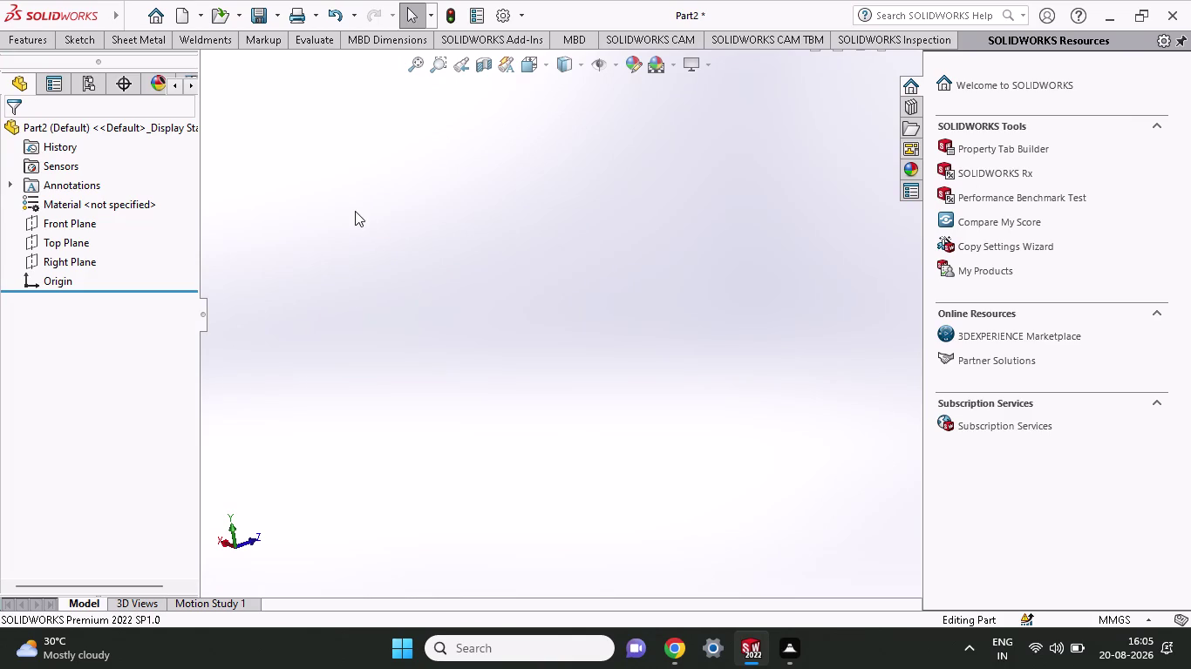
Open a sketch on the Top Plane with the Center Rectangle tool selected.
click(70, 233)
click(79, 211)
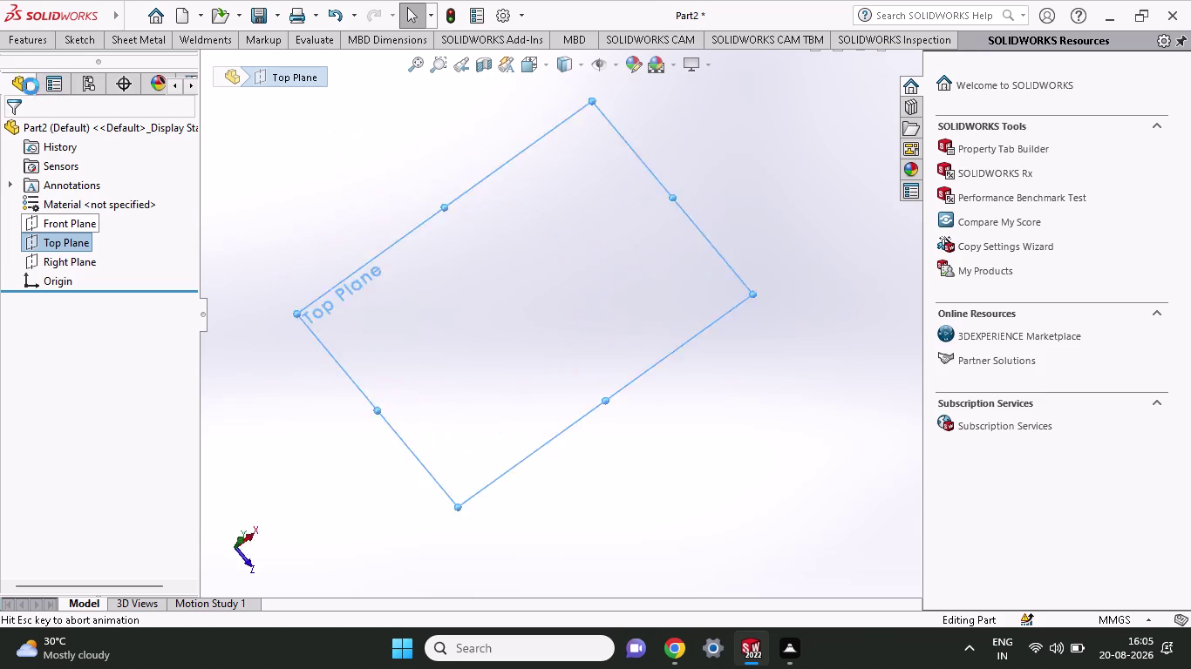
click(67, 43)
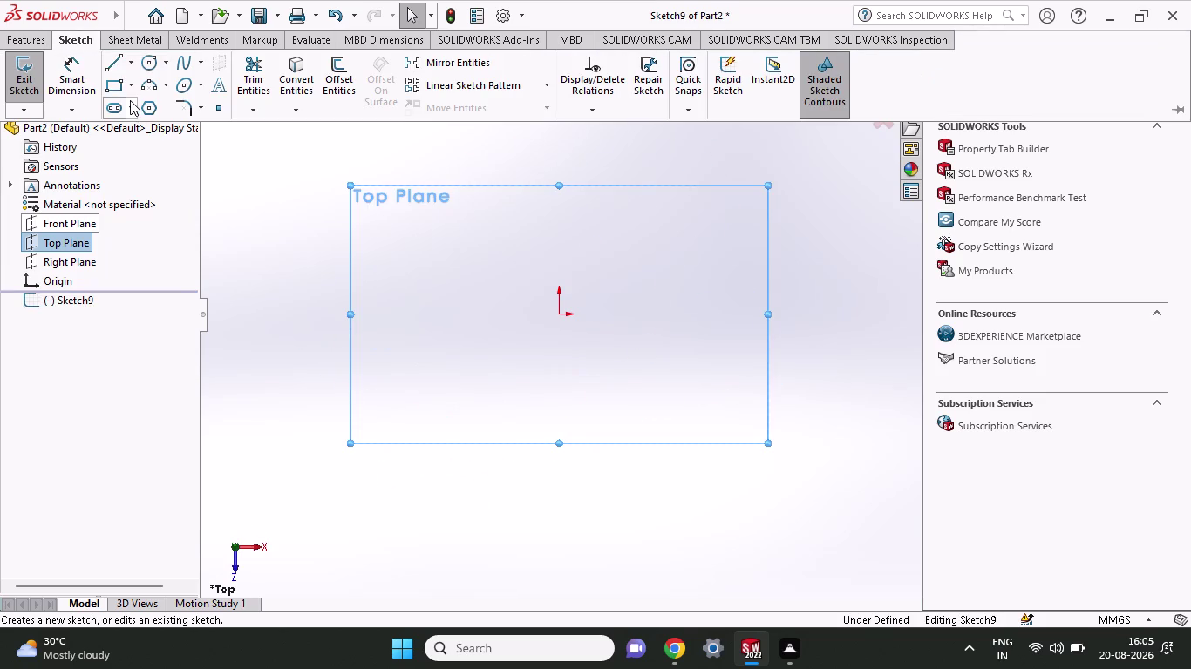
click(131, 93)
click(131, 126)
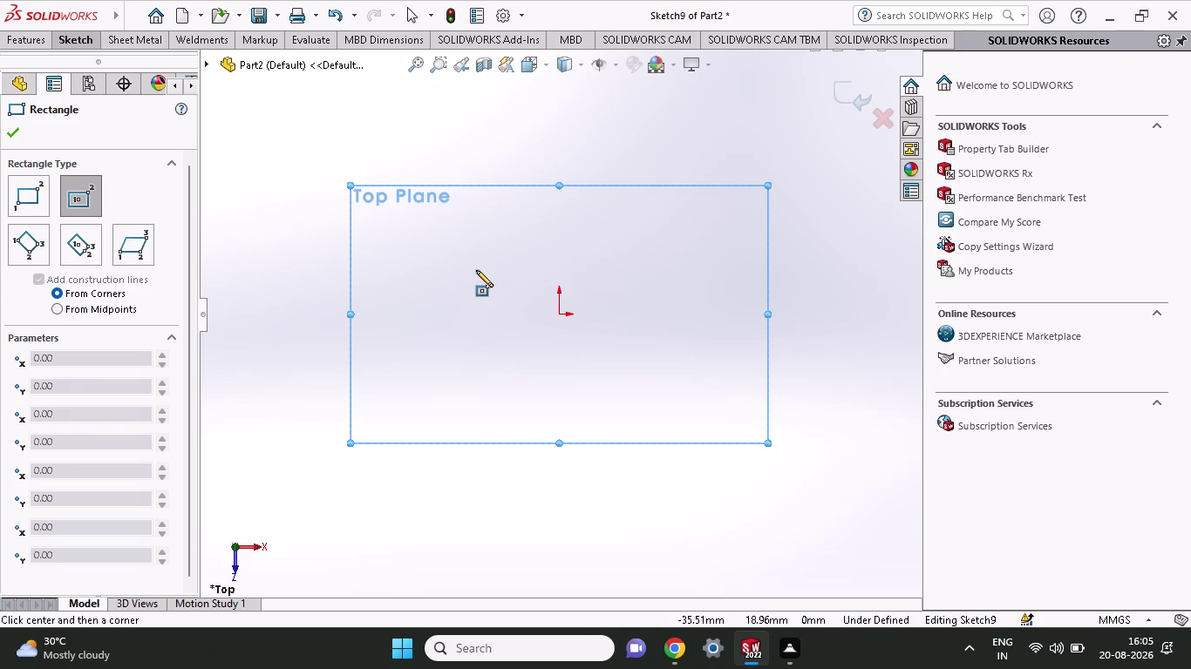
Draw a tall center rectangle centred on the origin, corner to the upper right.
click(556, 314)
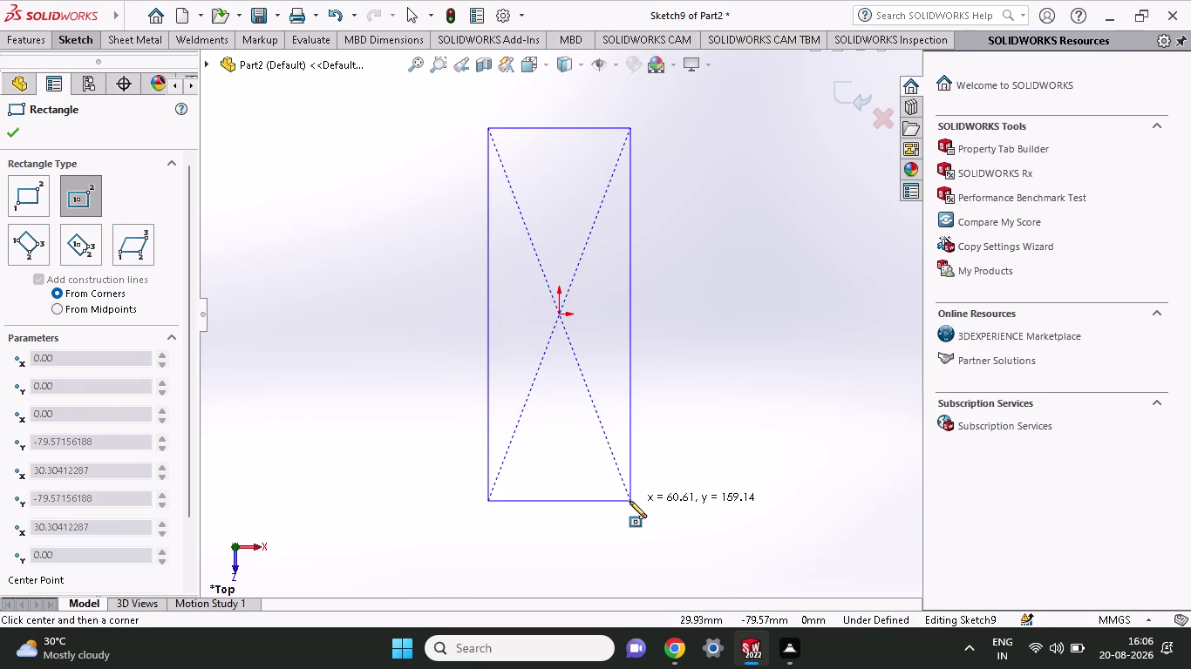
click(636, 179)
click(54, 39)
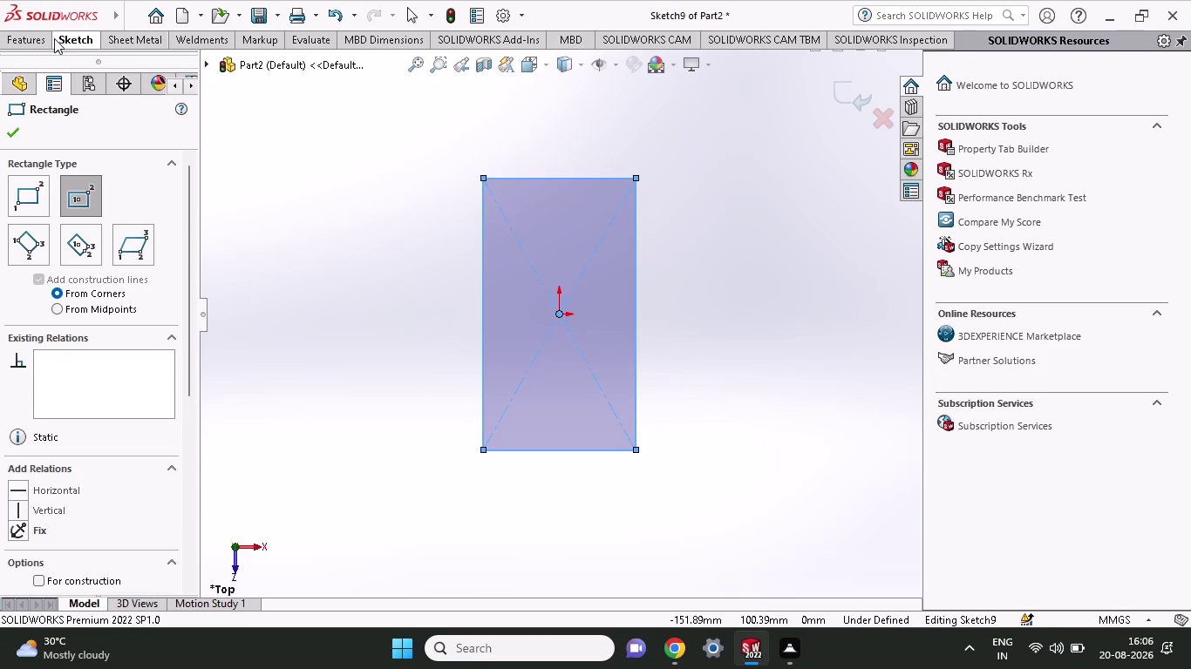
click(66, 64)
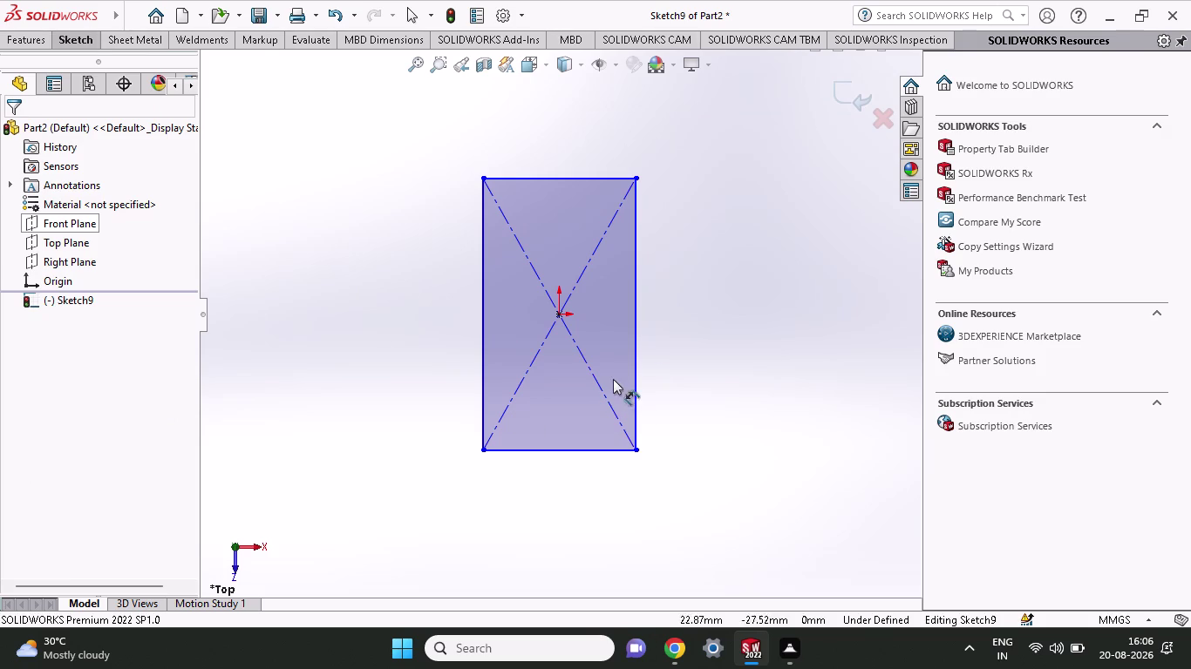
Dimension the rectangle's right edge to a 67.93 mm height.
click(633, 372)
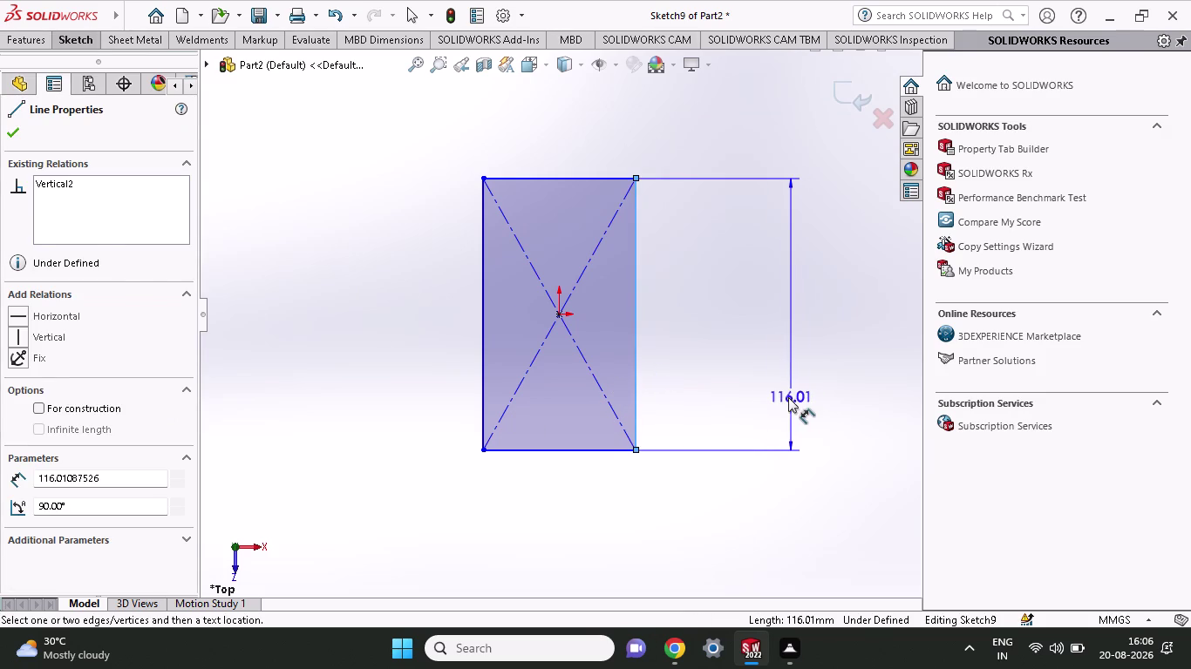
click(788, 397)
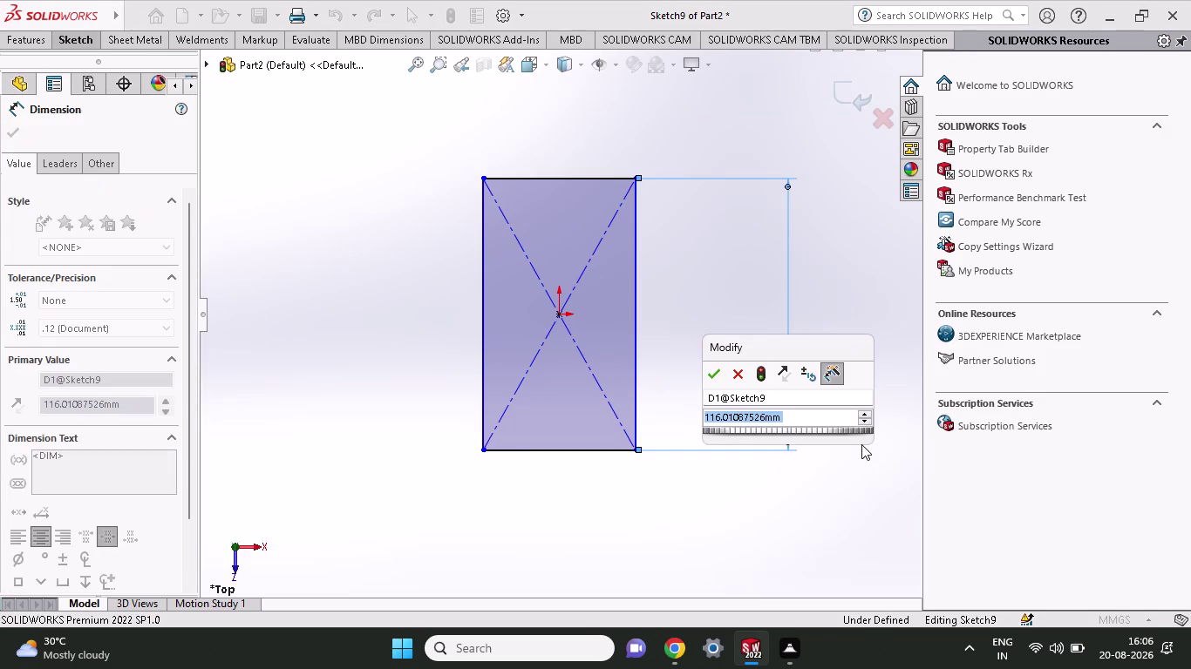
text(67)
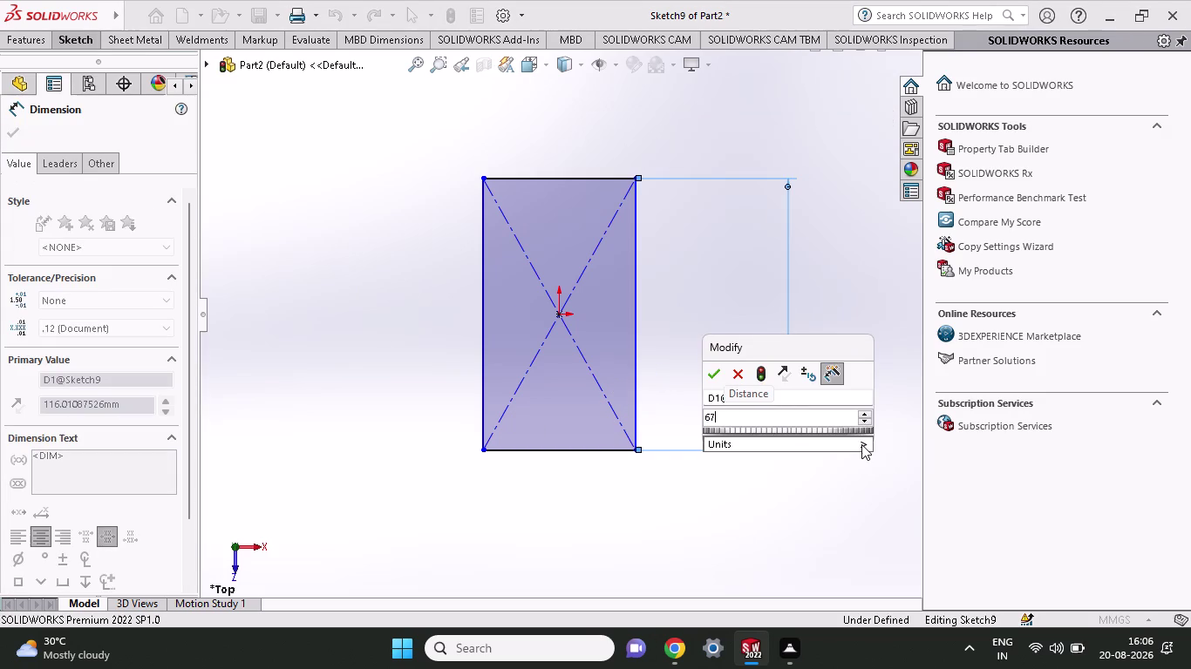
text(.9)
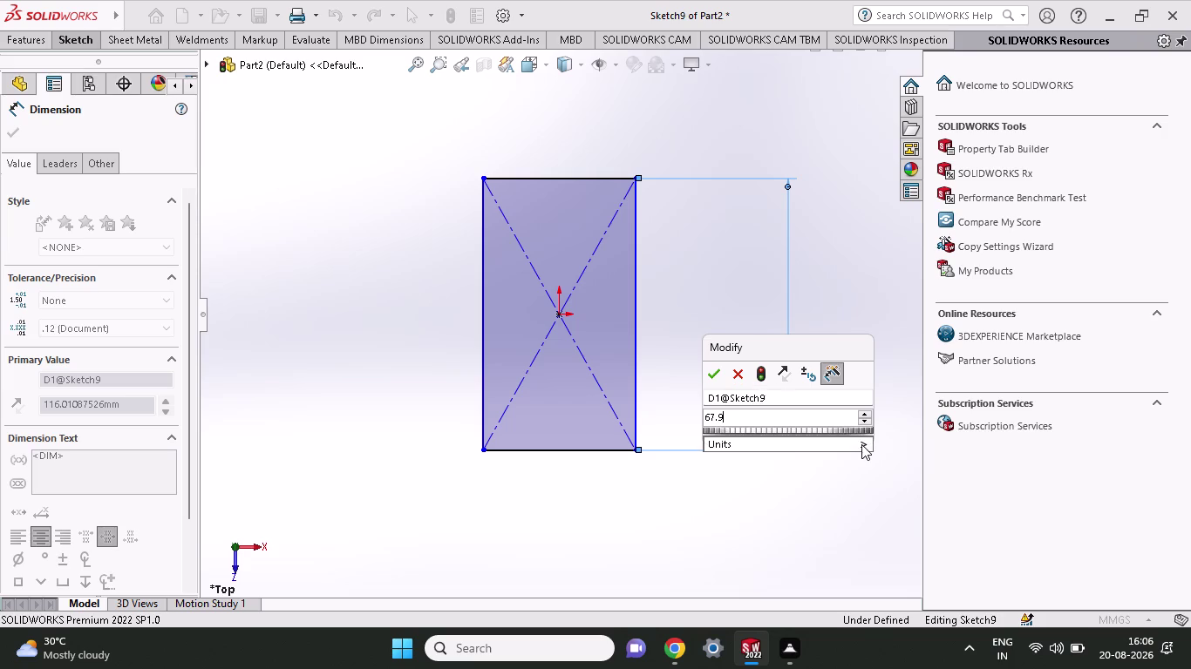
text(3)
key(Return)
Dimension the rectangle's bottom edge to a 23.96 mm width.
click(553, 456)
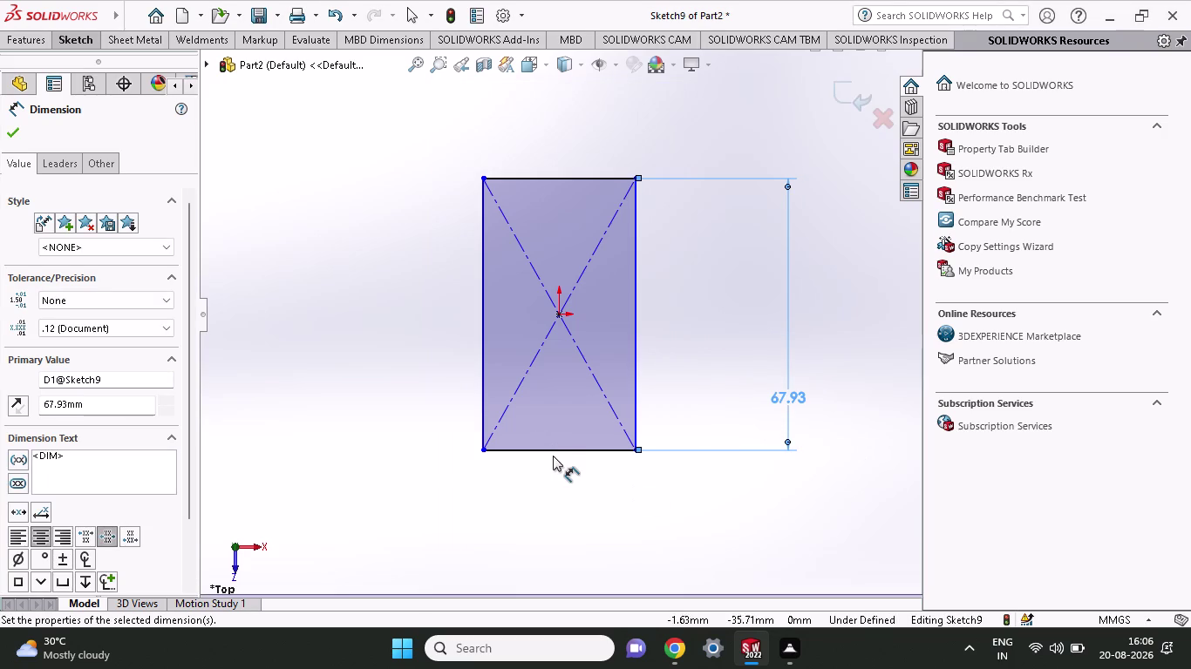
click(555, 453)
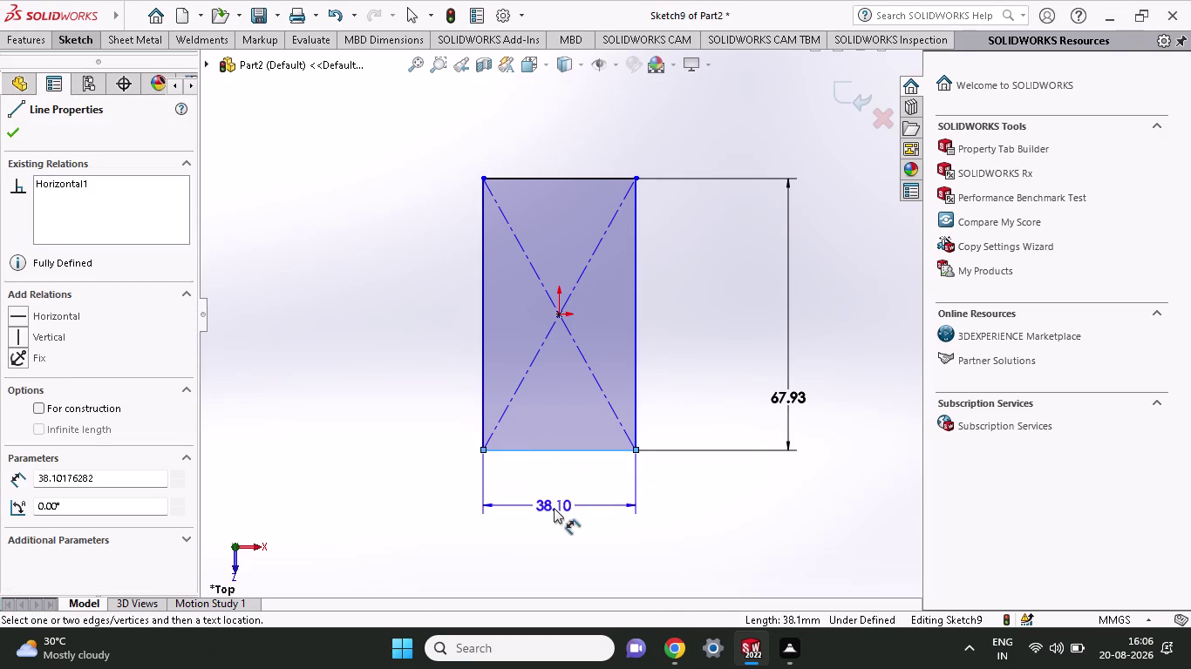
click(553, 508)
text(23.)
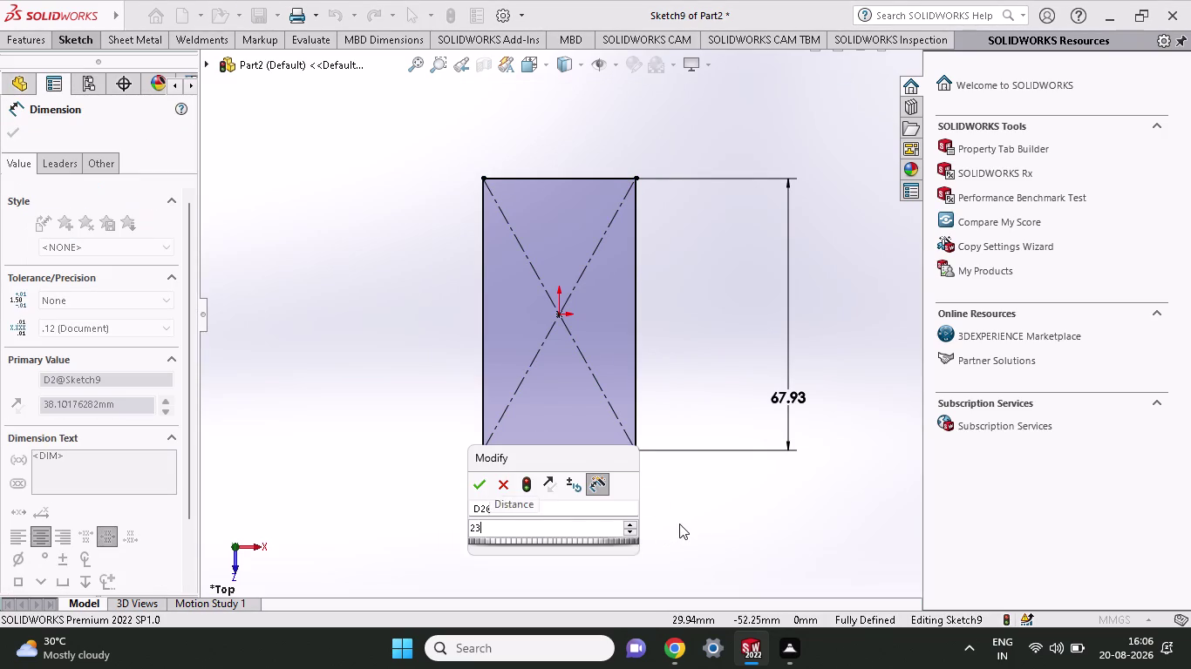
text(96)
key(Return)
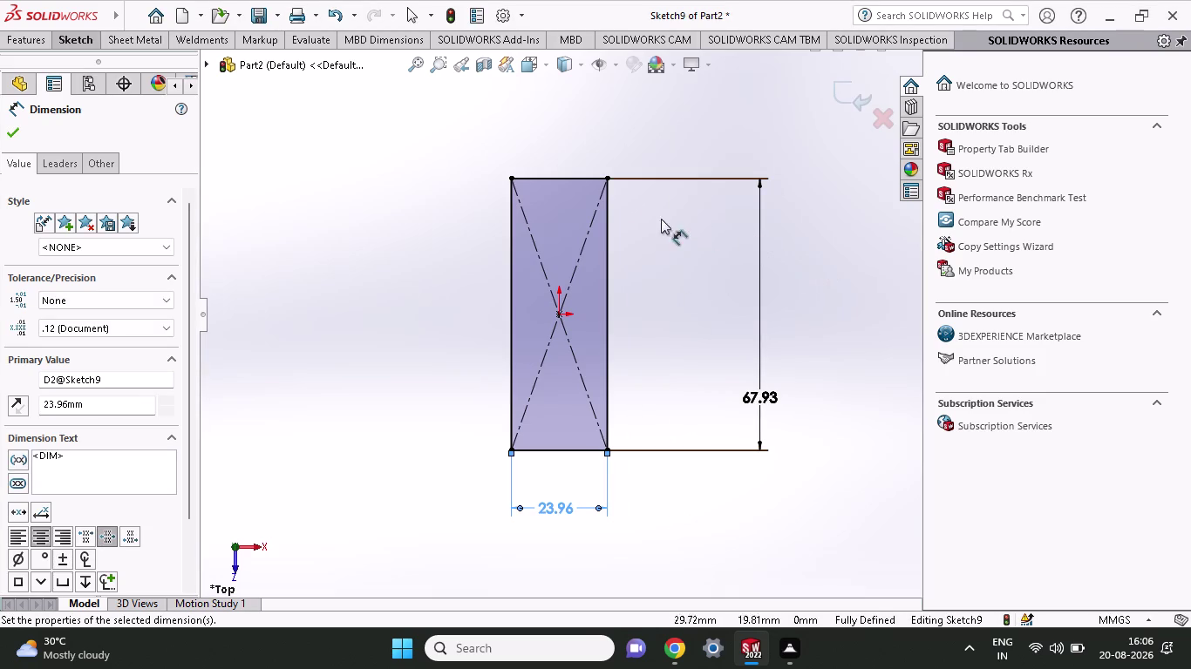
click(87, 44)
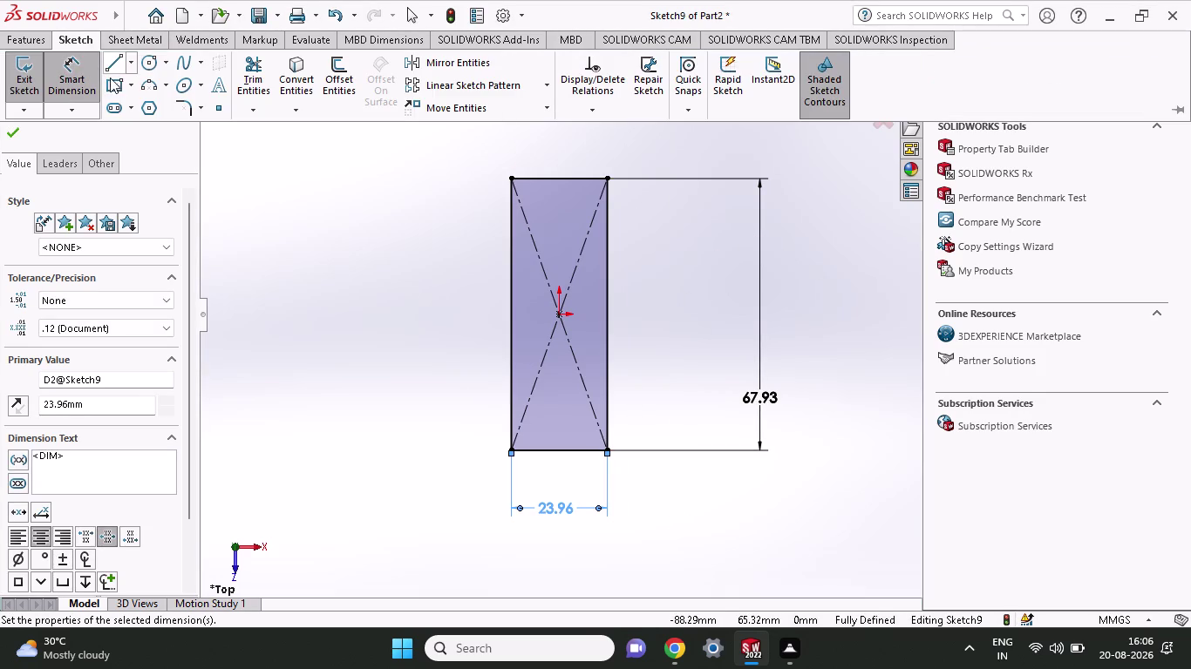
Turn the rectangle sketch into Base-Flange1 with a 2.00 mm sheet thickness.
click(25, 44)
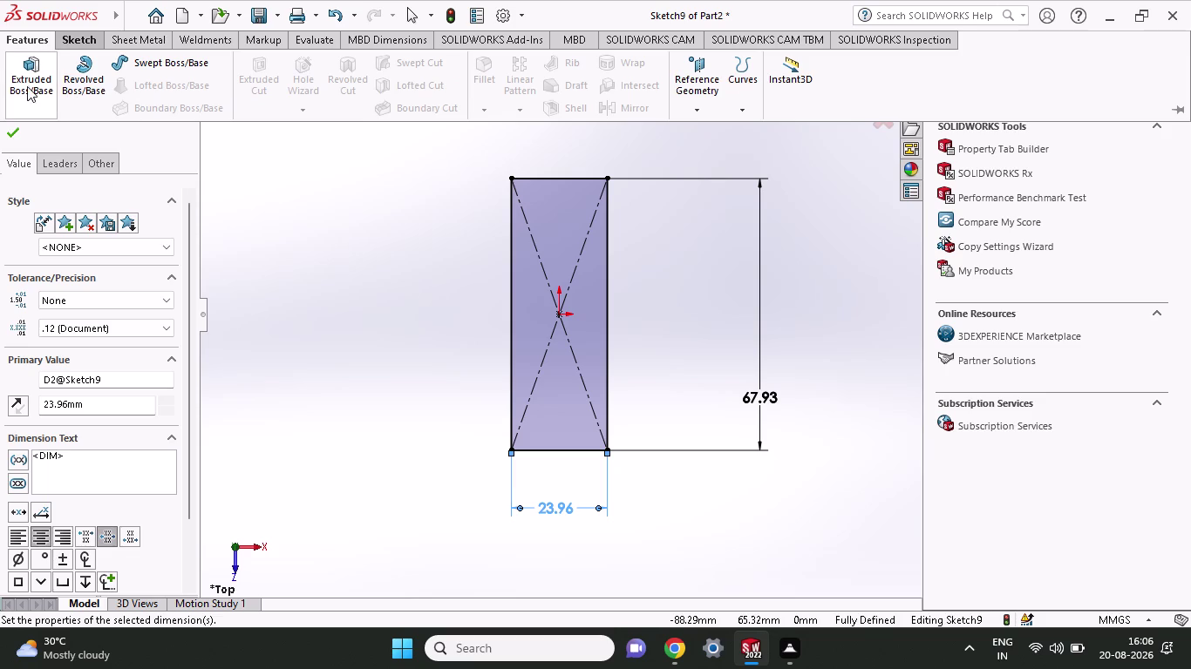
click(148, 38)
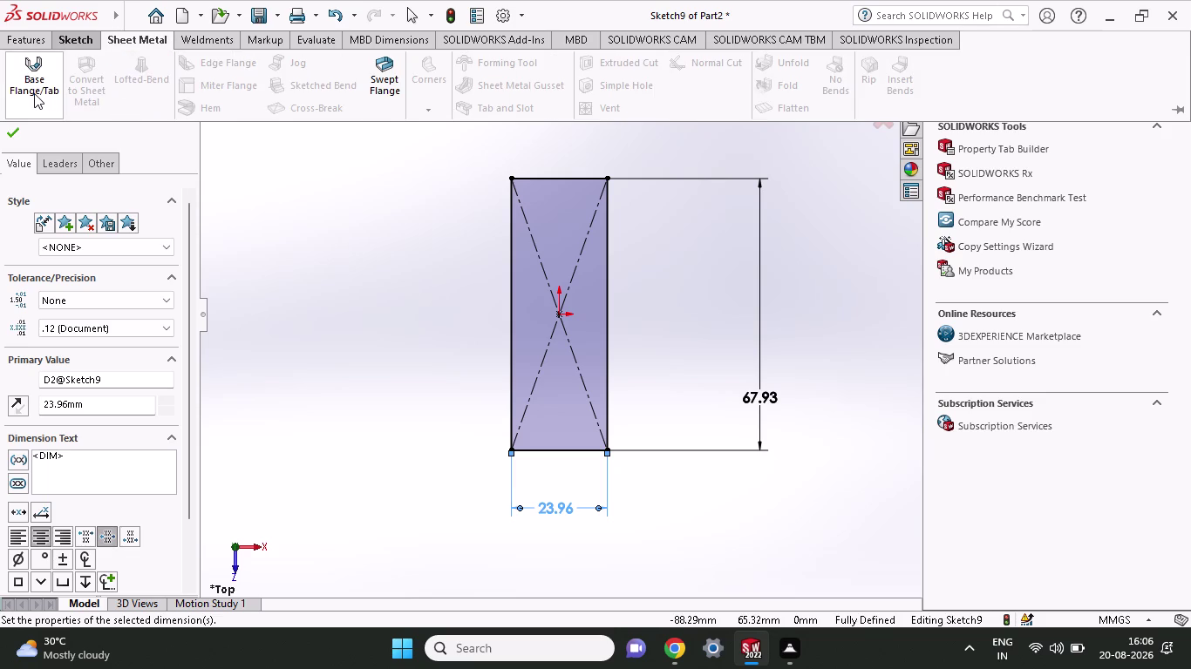
click(34, 94)
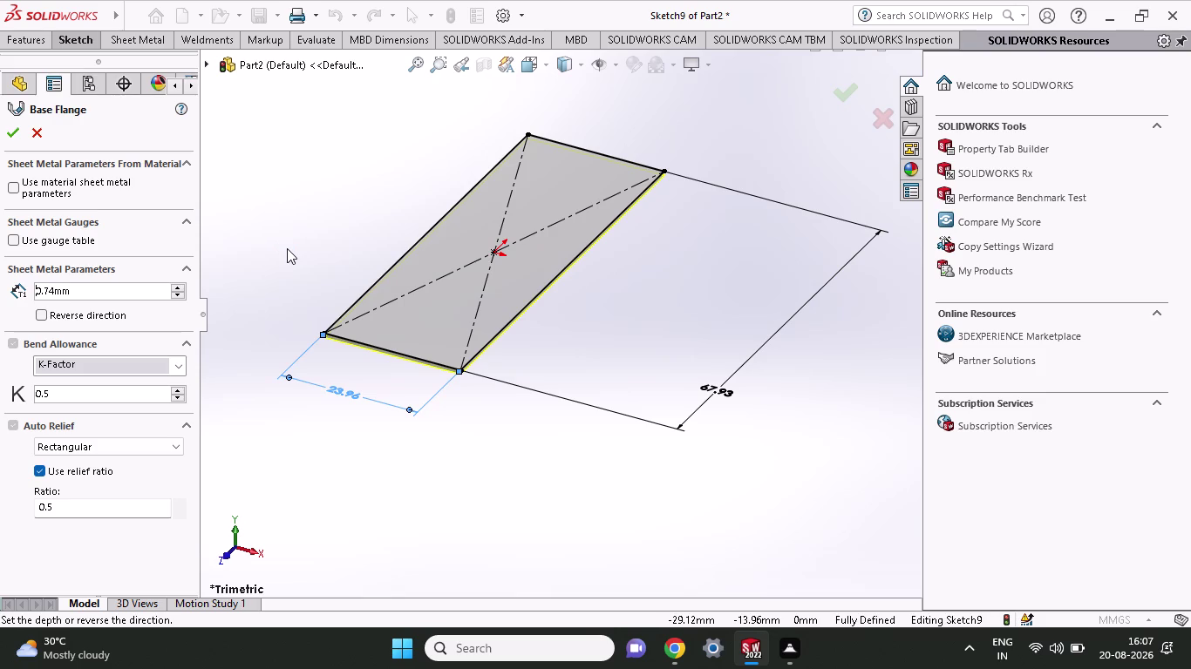
drag(93, 287, 0, 286)
key(2)
key(Return)
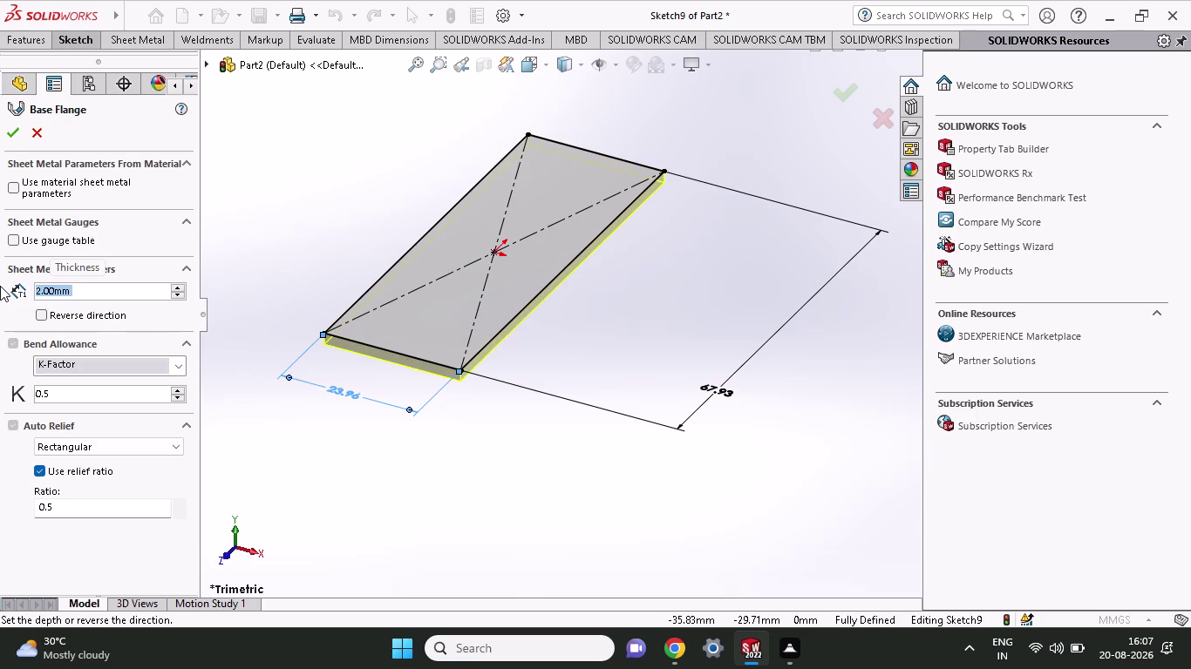
click(5, 127)
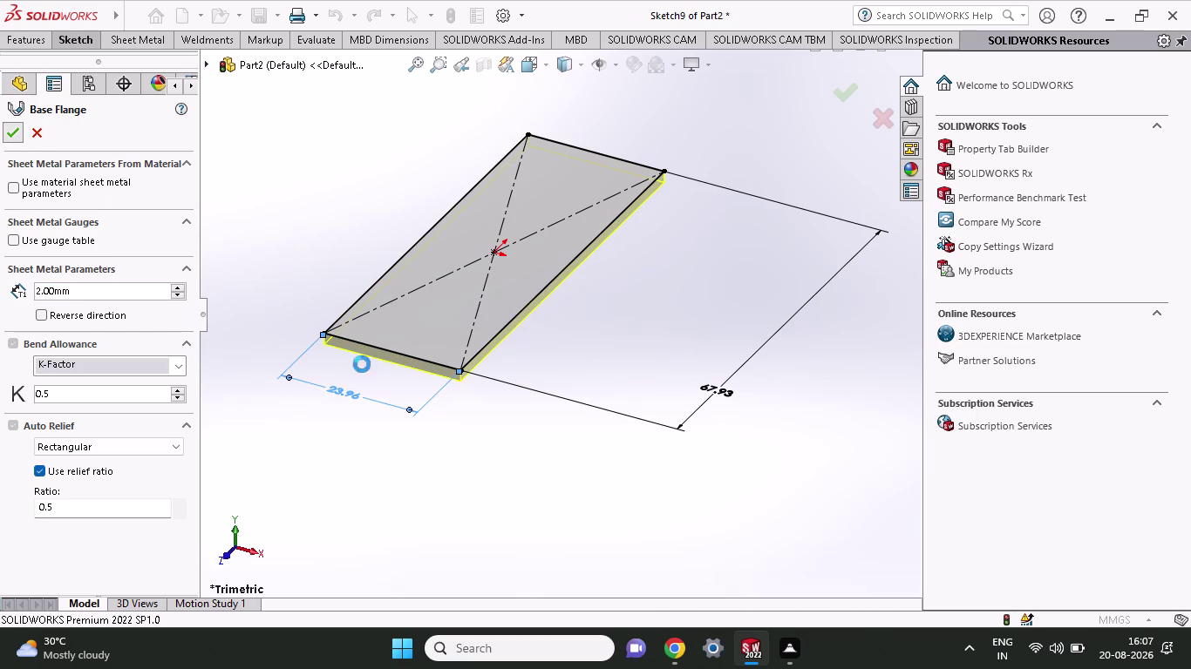
scroll(down, 3)
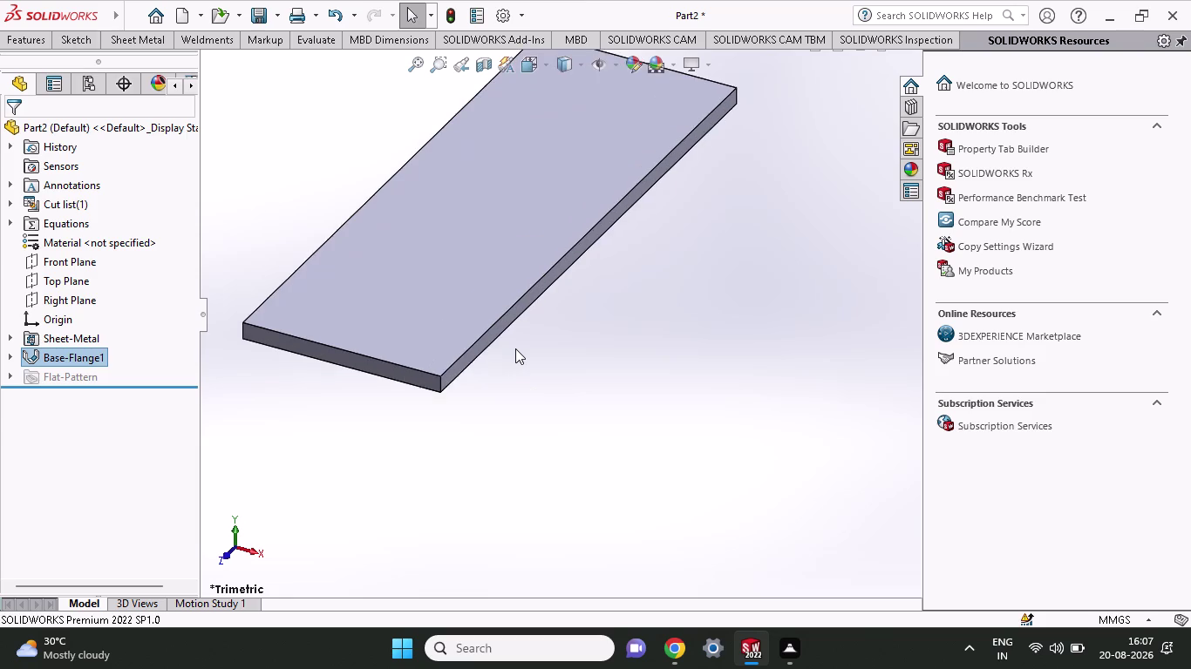
Open Sketch14 on the top face of Base-Flange1.
scroll(up, 3)
click(484, 272)
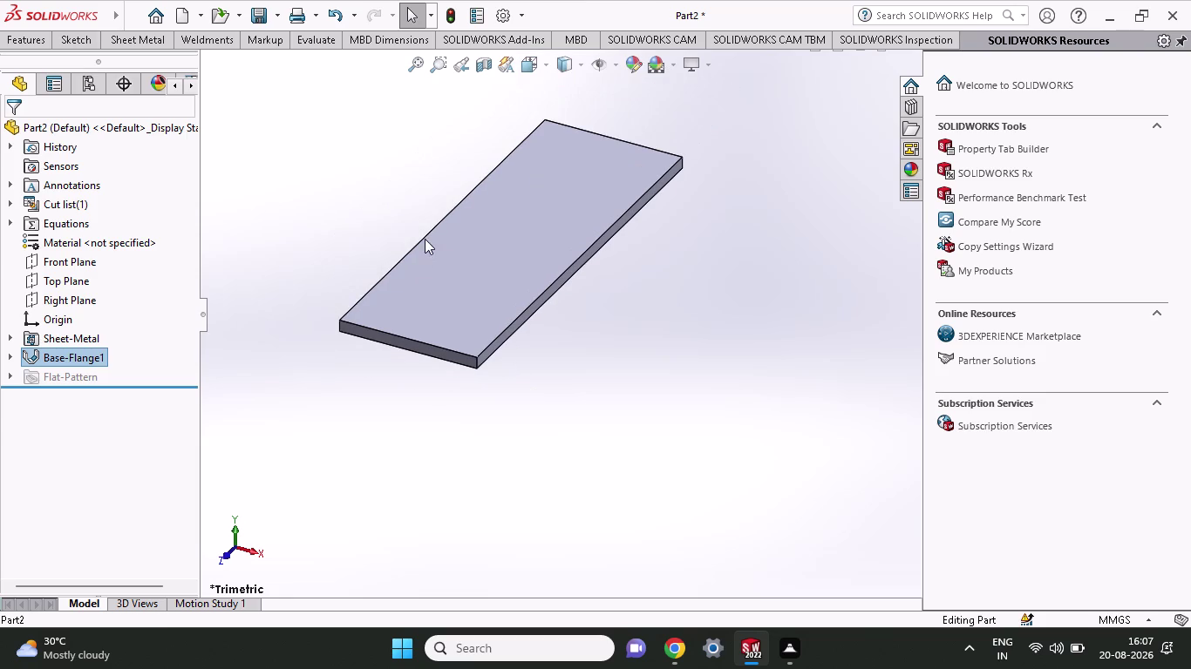
click(425, 239)
click(484, 278)
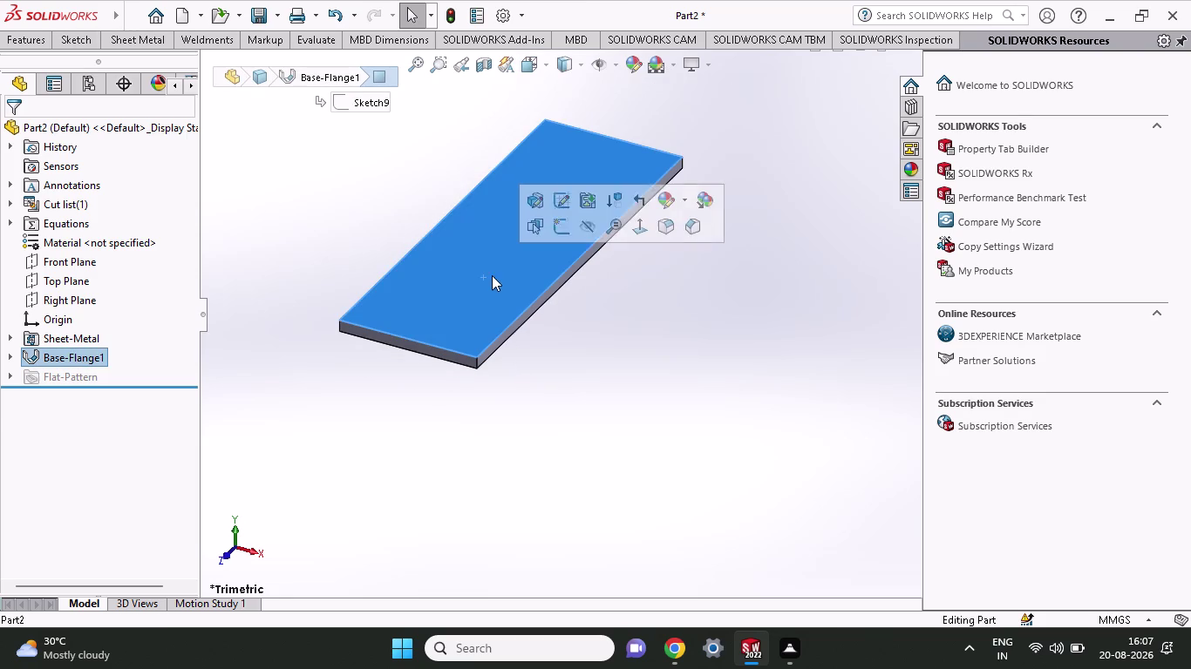
click(567, 237)
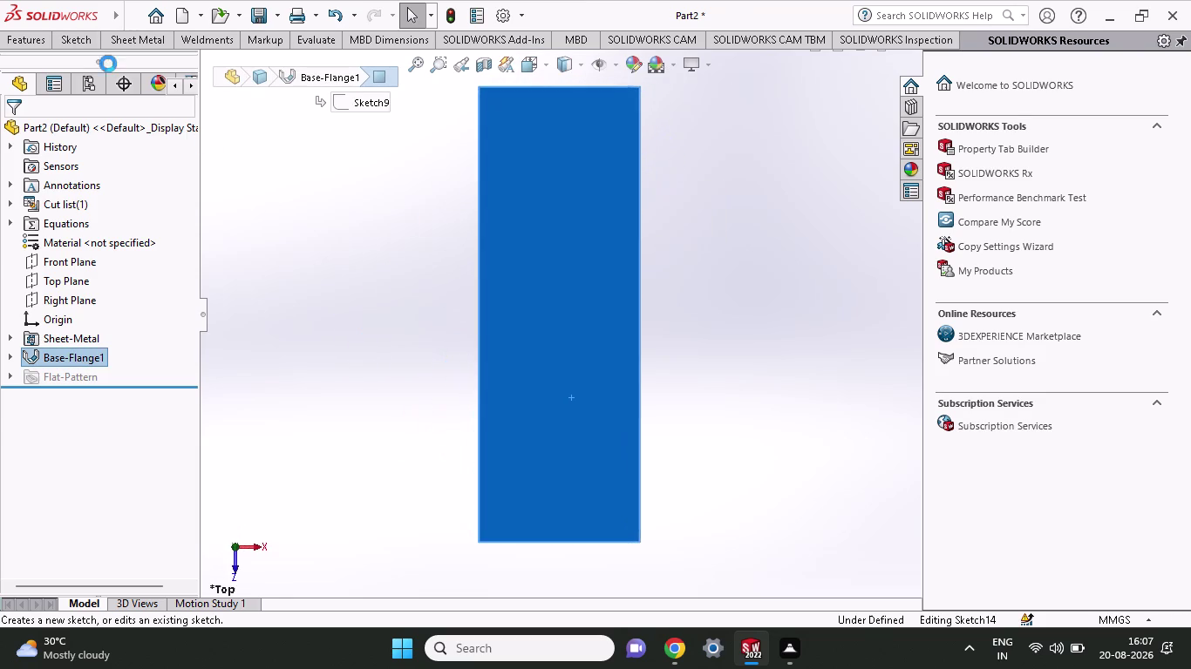
click(87, 49)
click(86, 42)
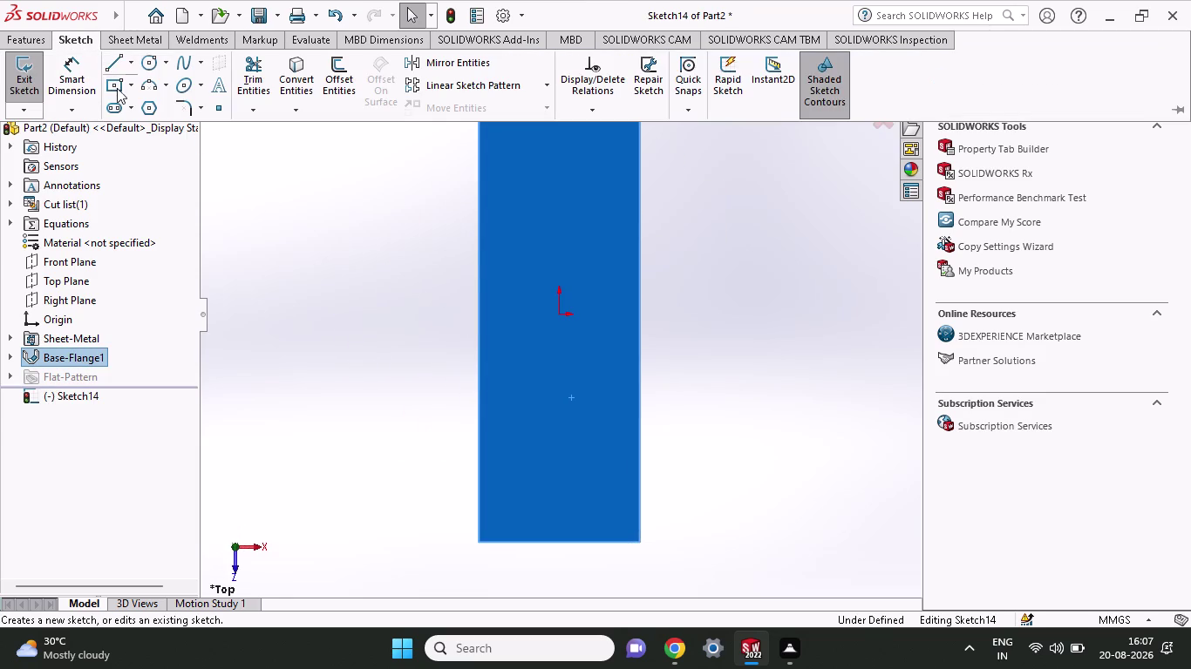
Draw equal-height corner rectangles up from the plate's bottom-left and bottom-right corners.
click(125, 86)
click(127, 108)
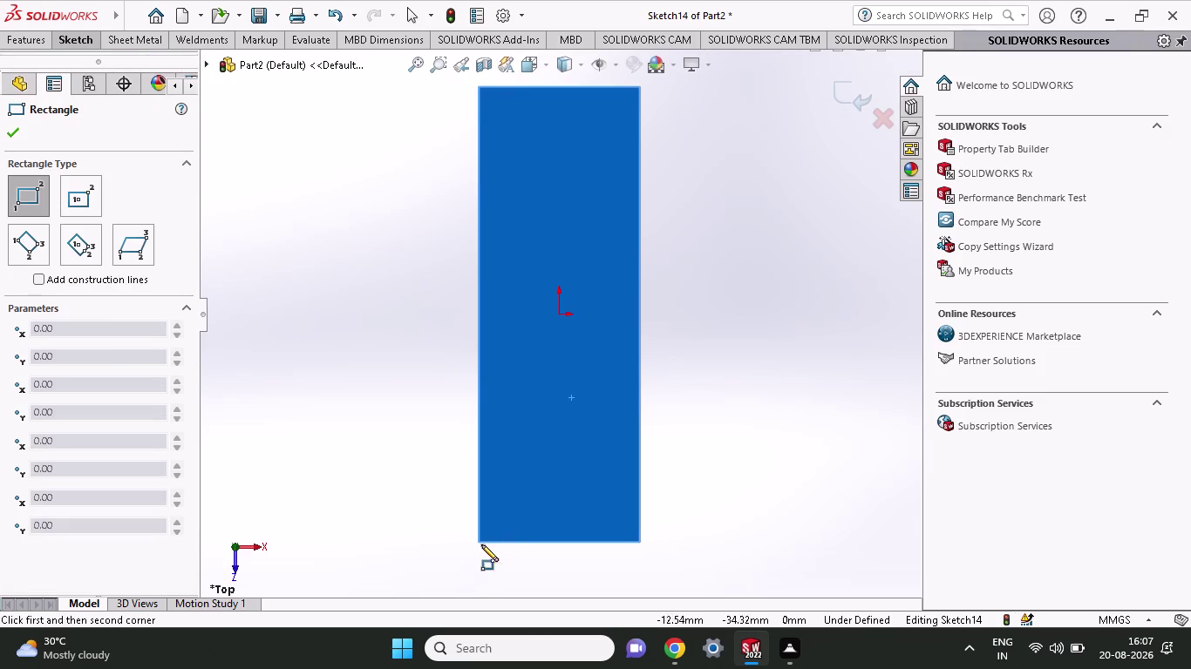
click(482, 545)
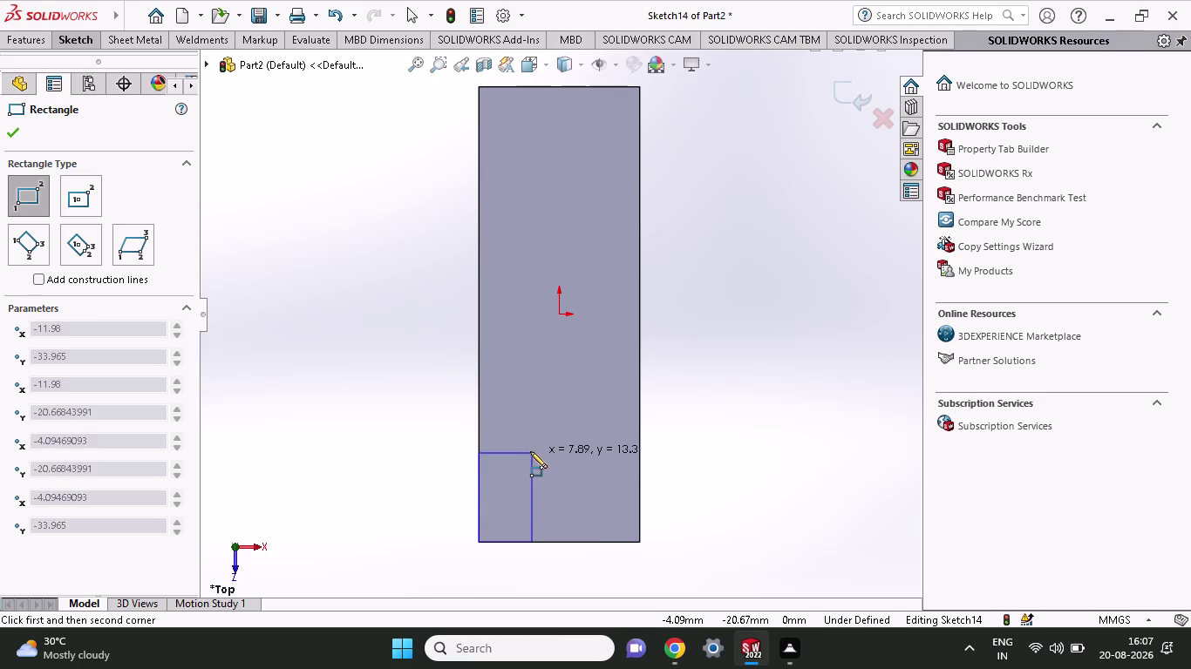
click(526, 361)
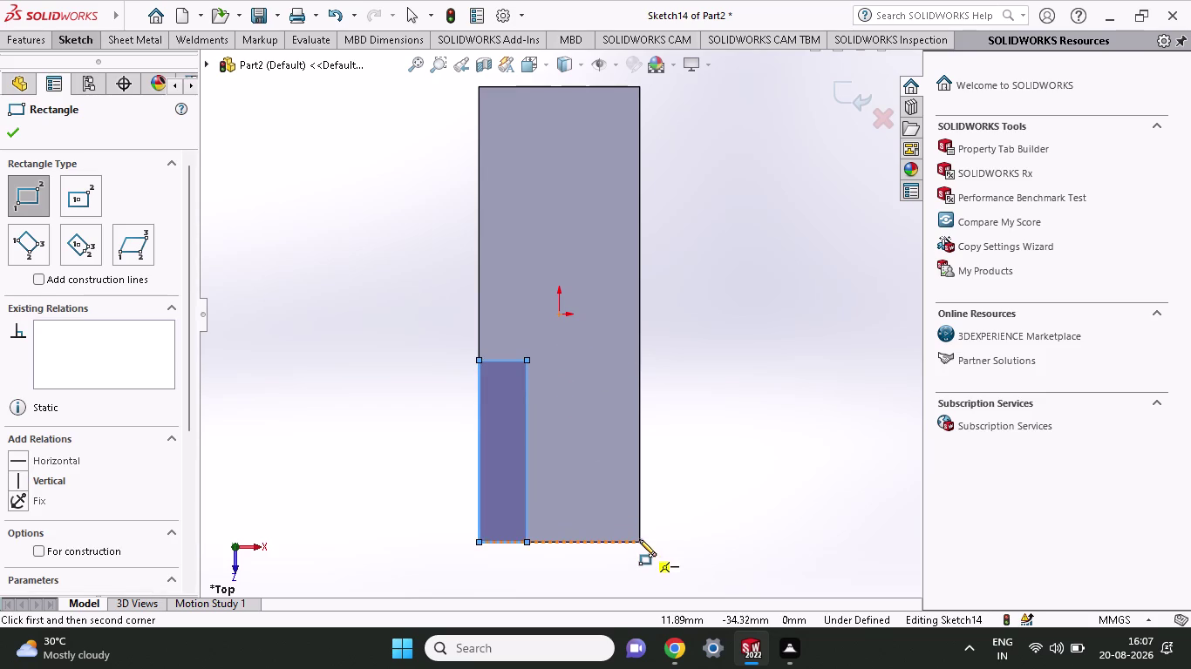
click(640, 543)
click(594, 359)
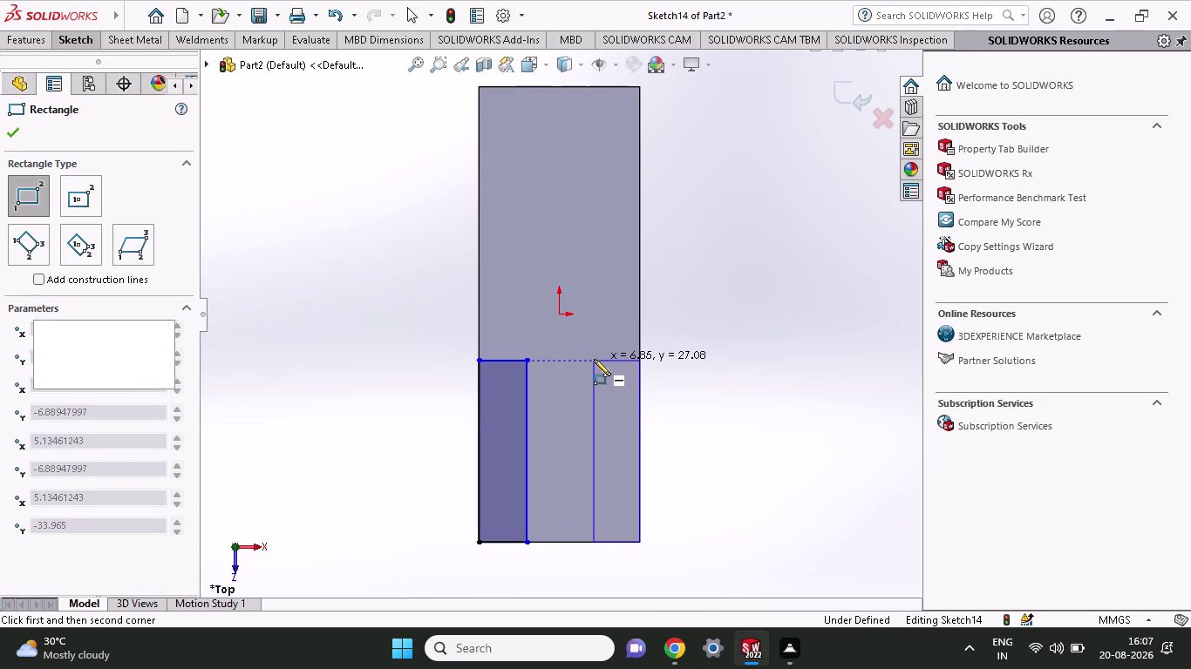
click(21, 38)
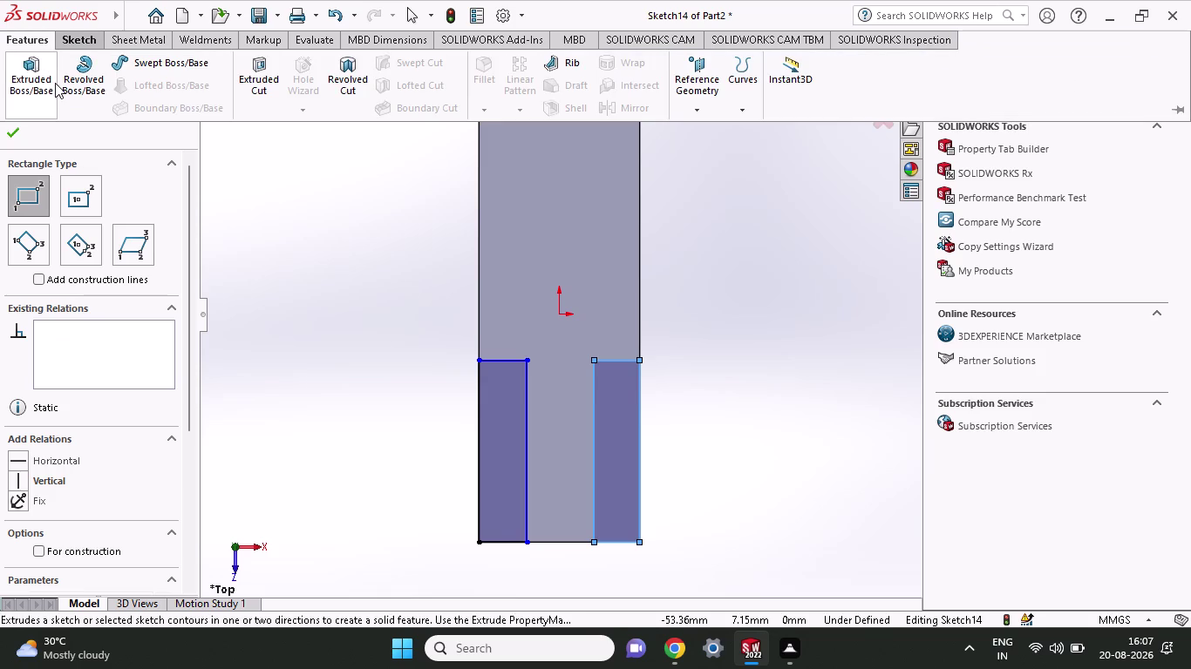
click(78, 37)
click(86, 95)
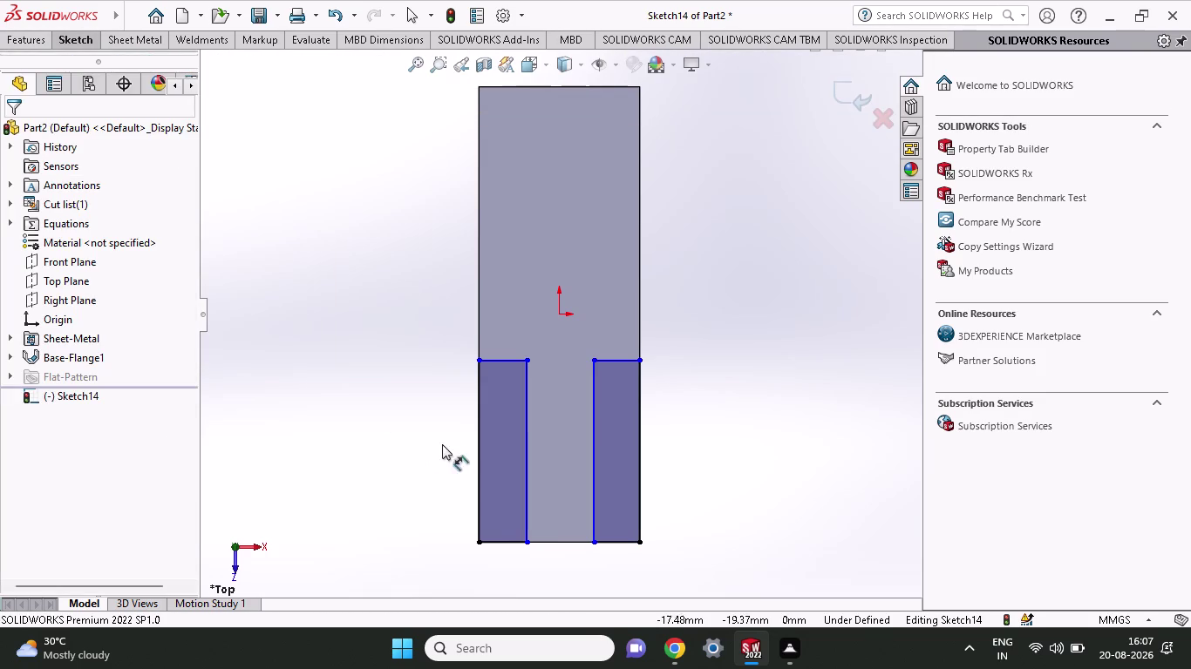
click(477, 359)
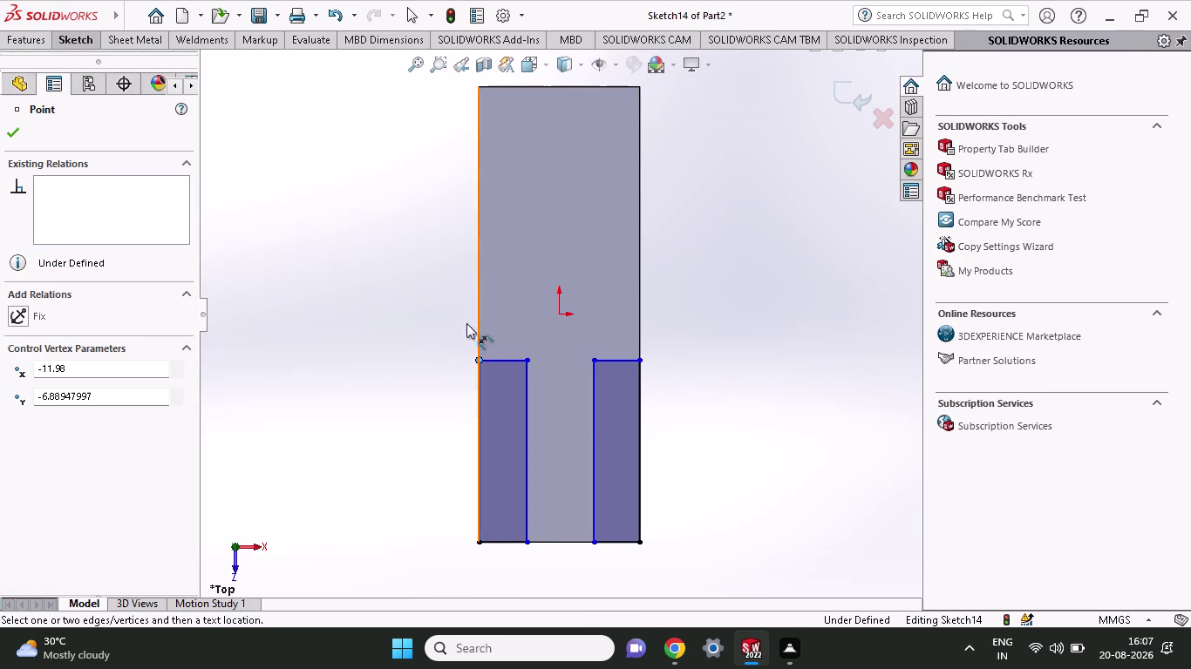
Dimension each rectangle's top corner 27 mm below the plate's matching top corner.
click(477, 89)
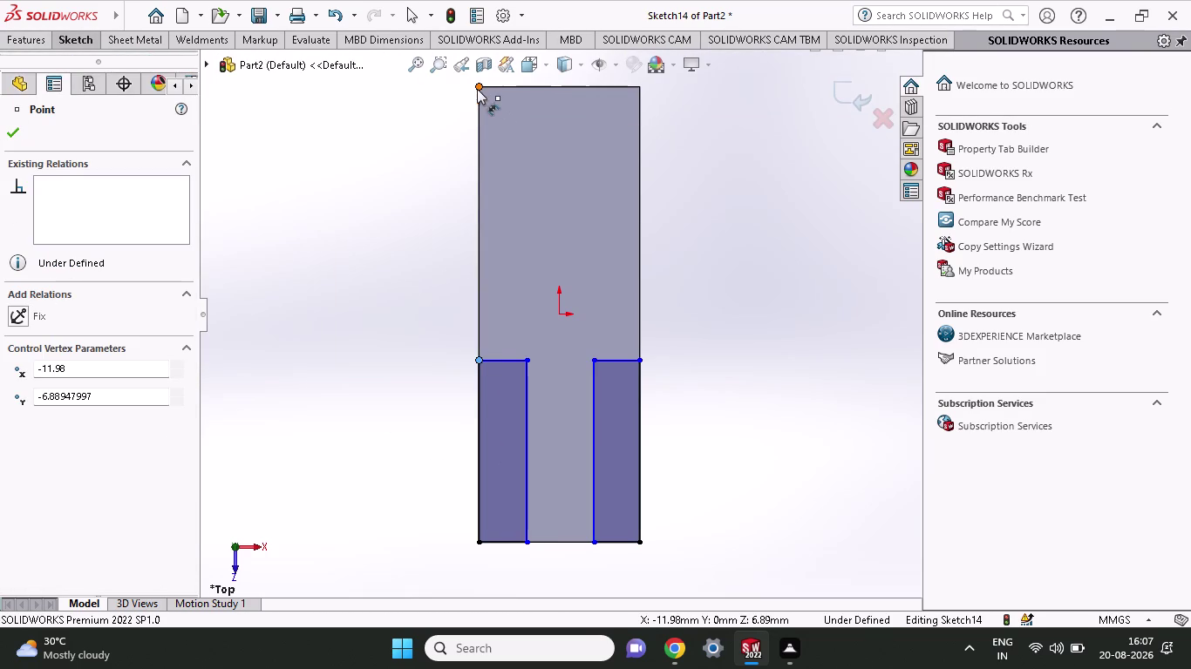
click(417, 167)
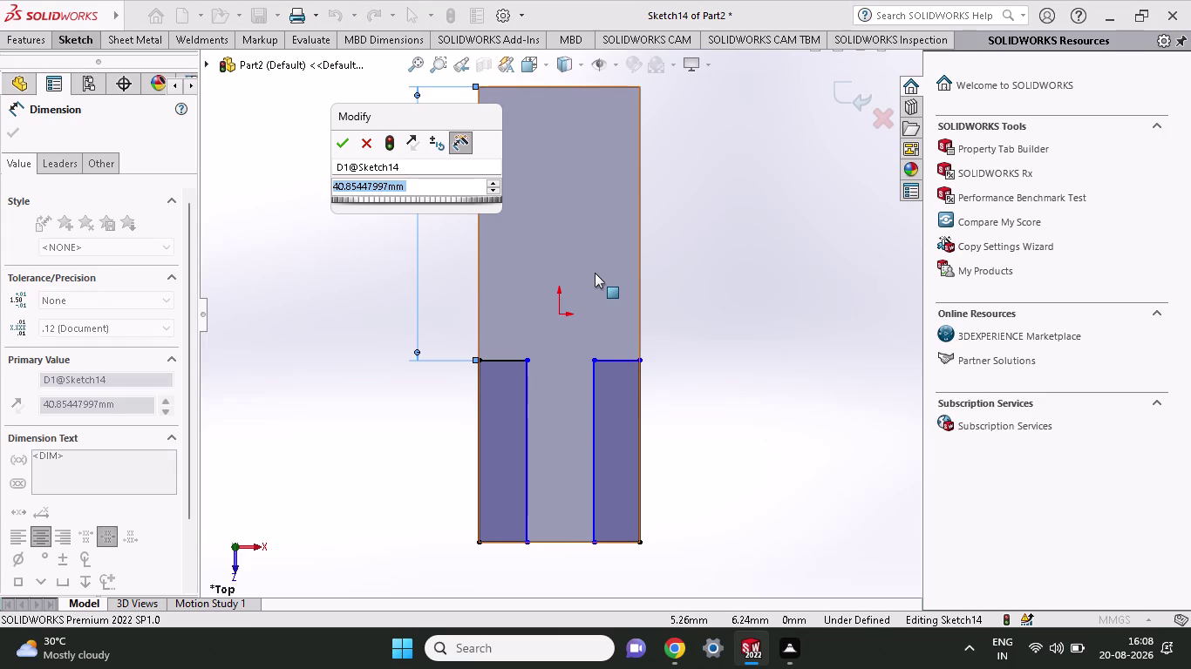
text(27)
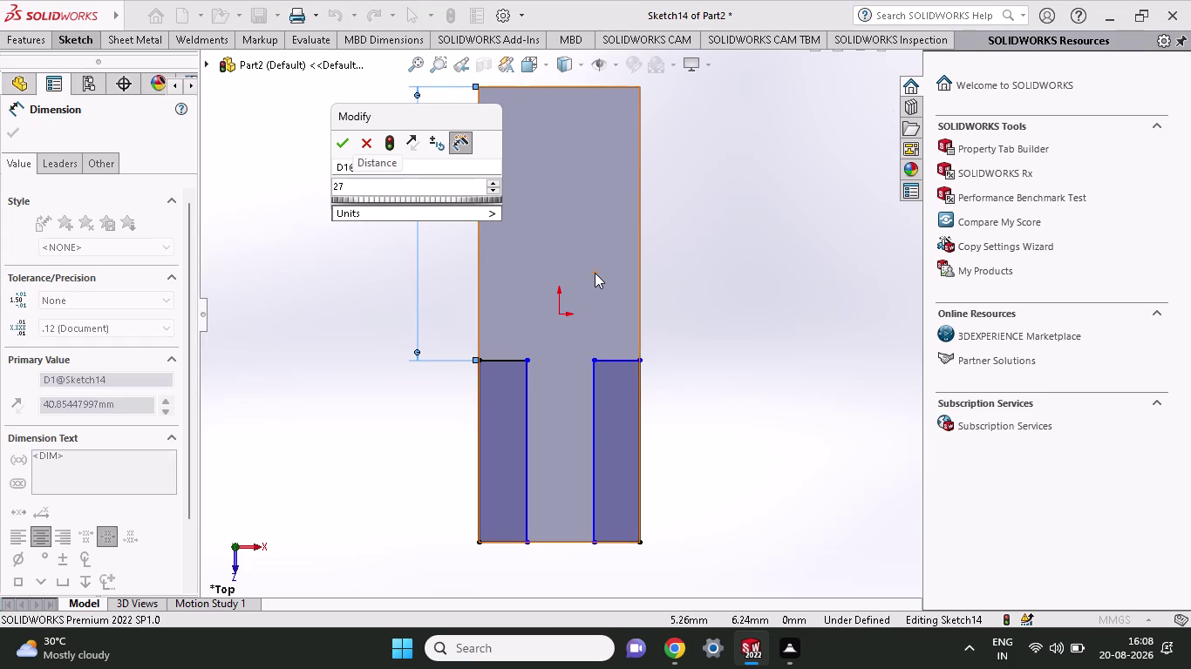
key(Return)
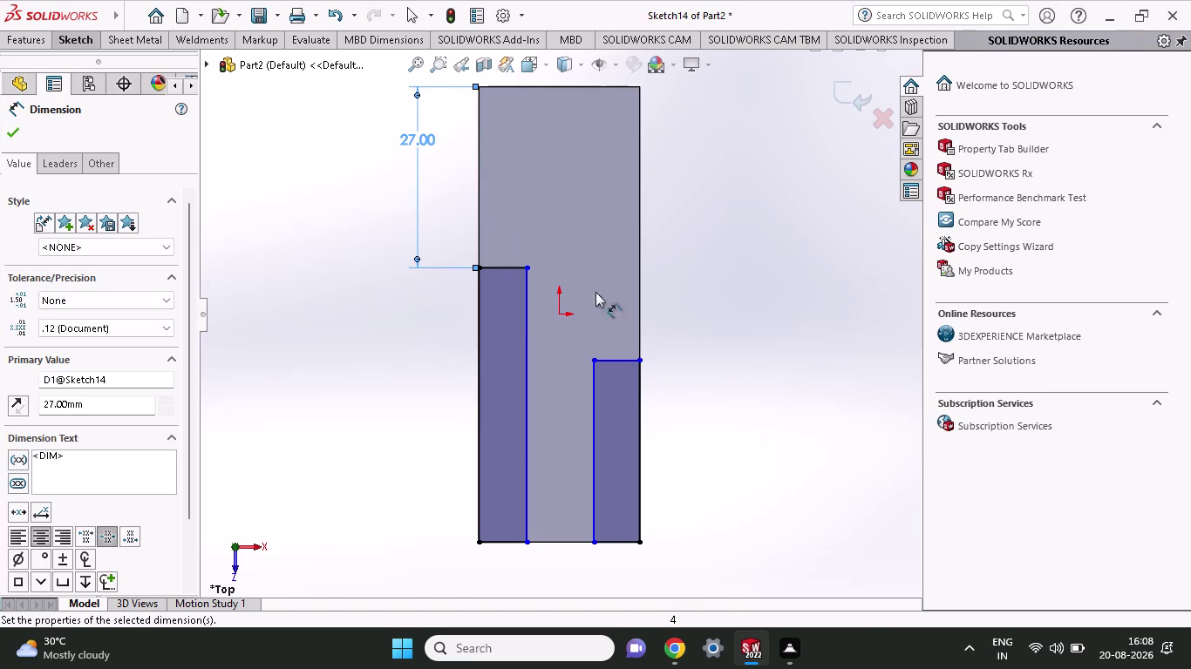
click(638, 361)
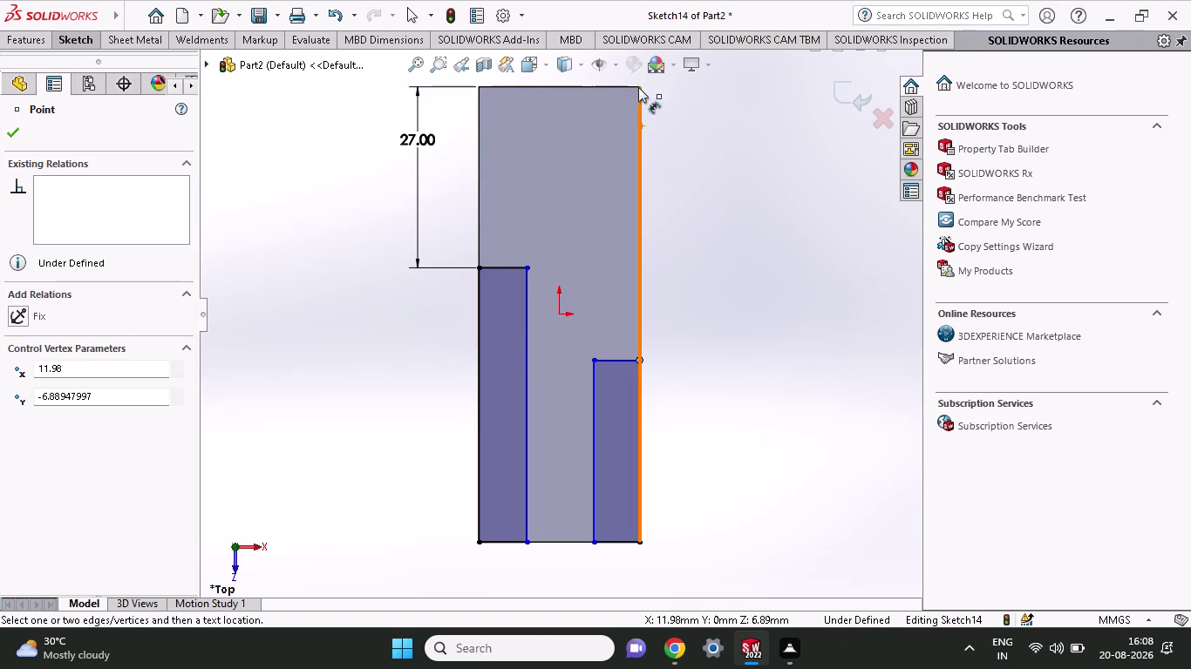
click(638, 87)
click(687, 124)
text(2)
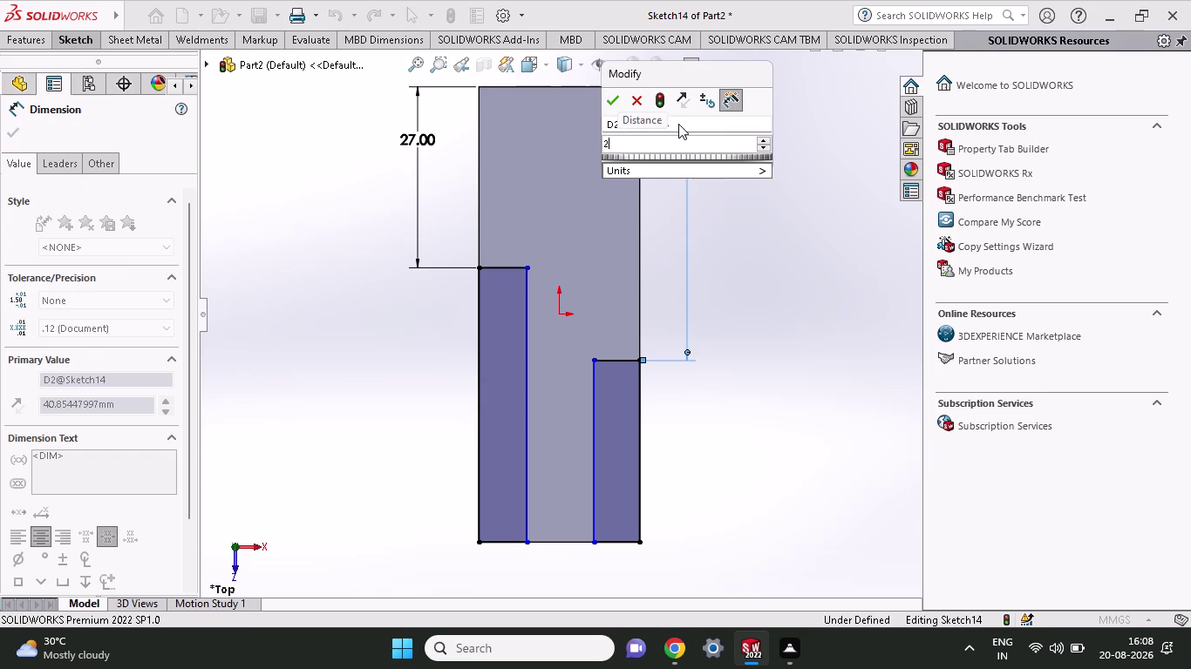
text(7)
key(Return)
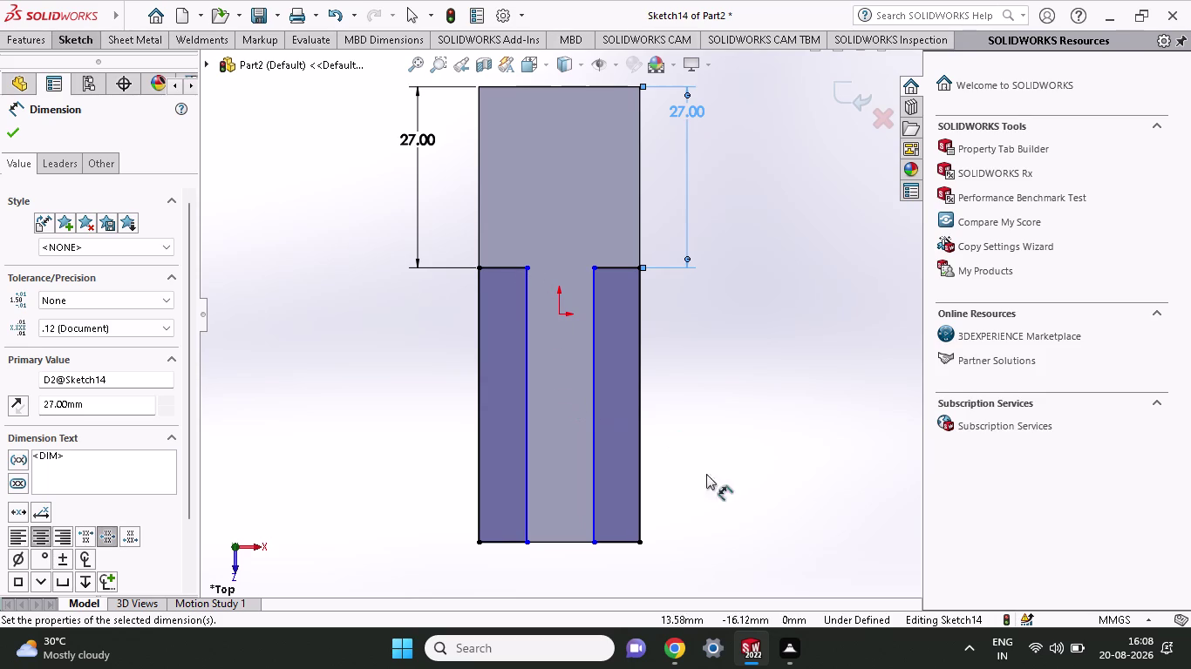
click(778, 645)
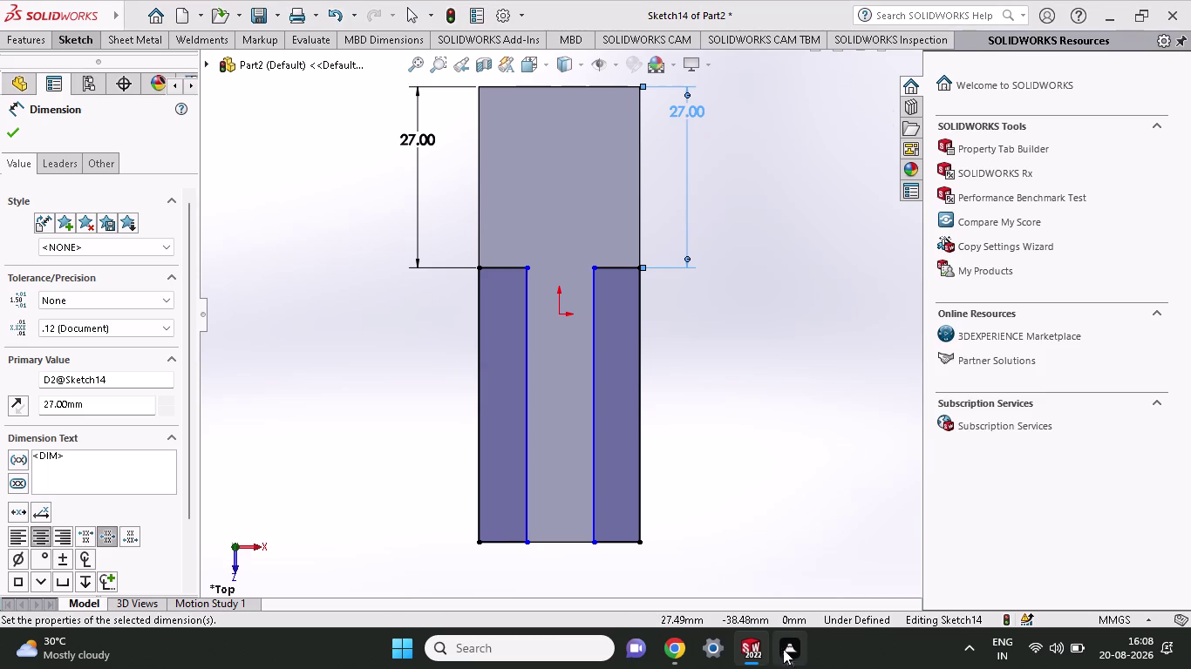